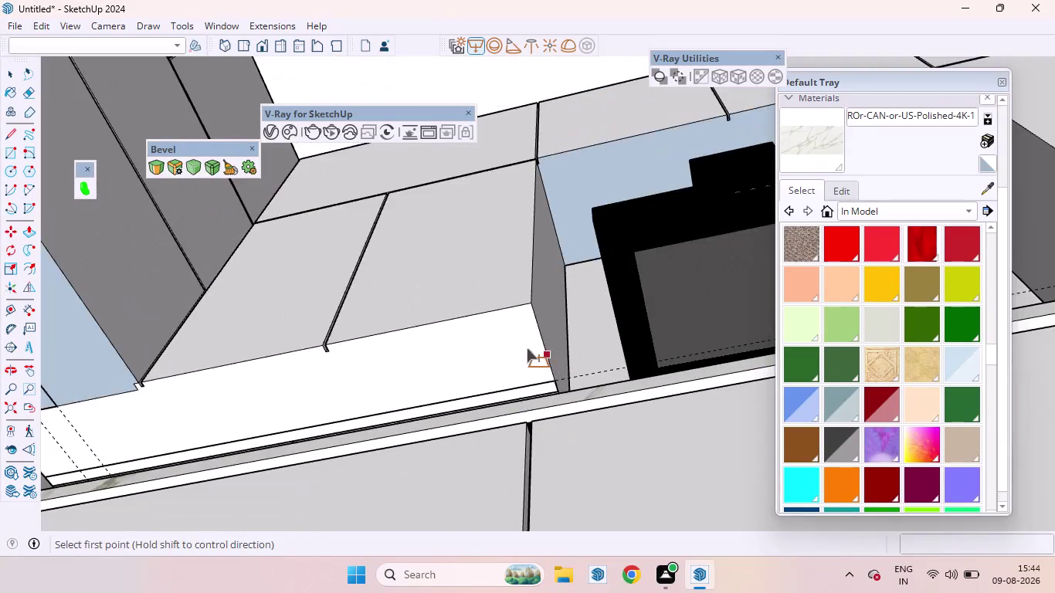
Orbit toward the back wall and select the pendant light under the wall cabinet.
scroll(down, 3)
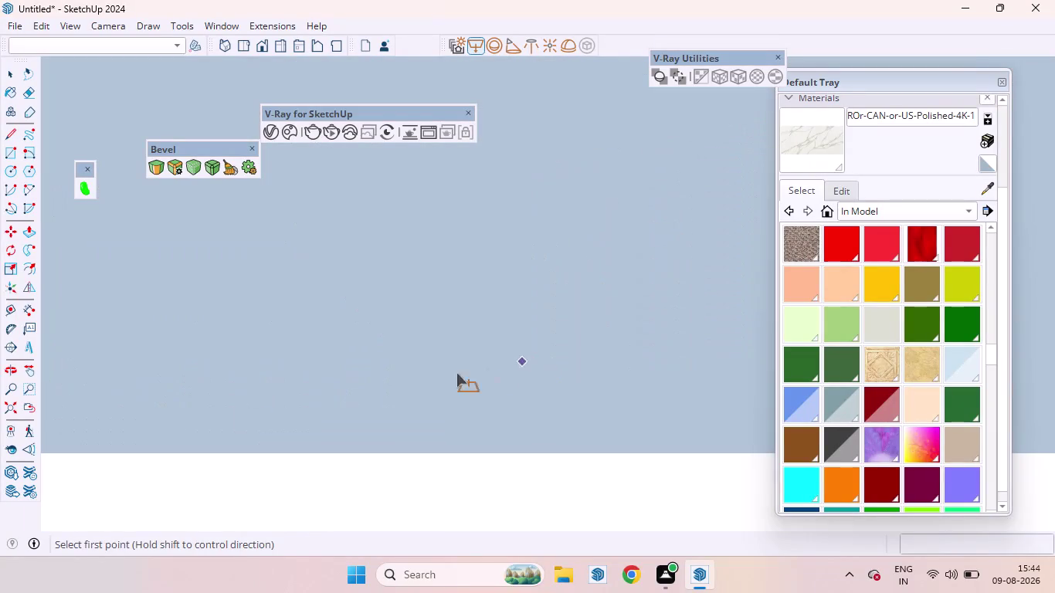
click(8, 400)
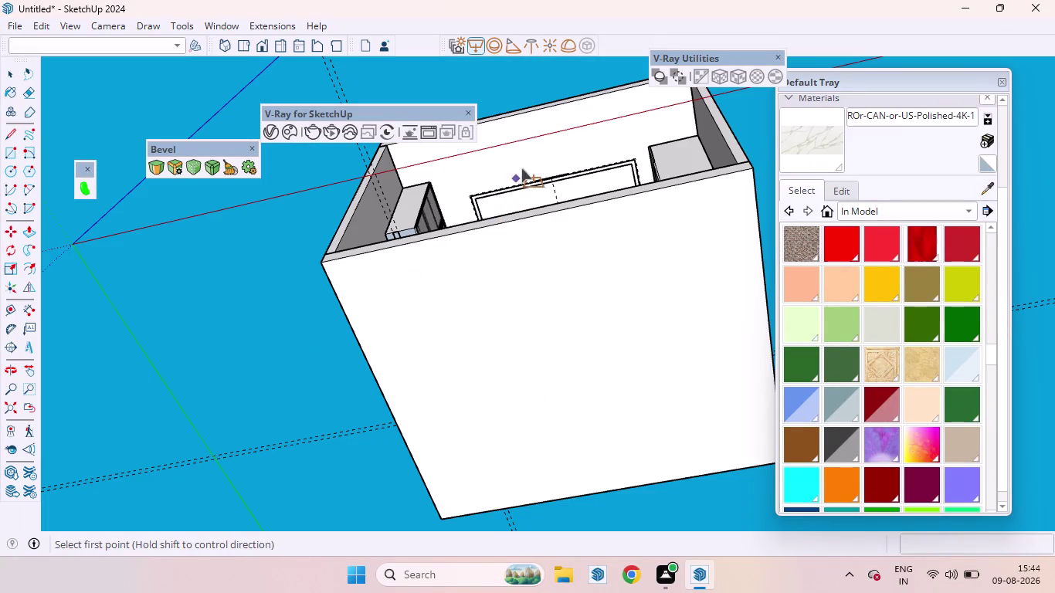
middle_drag(522, 168, 565, 366)
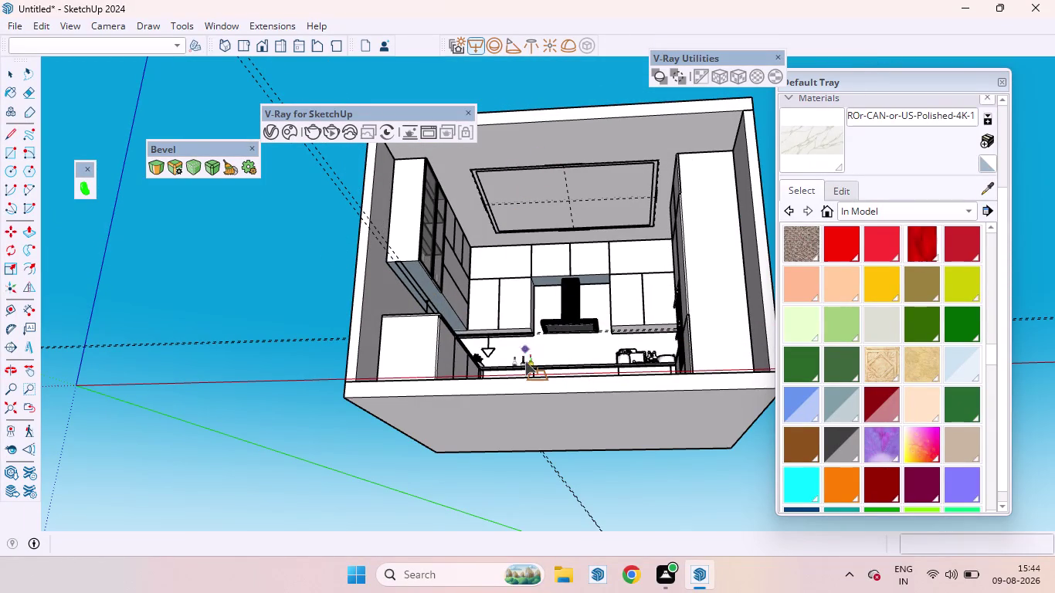
key(space)
scroll(up, 3)
scroll(down, 3)
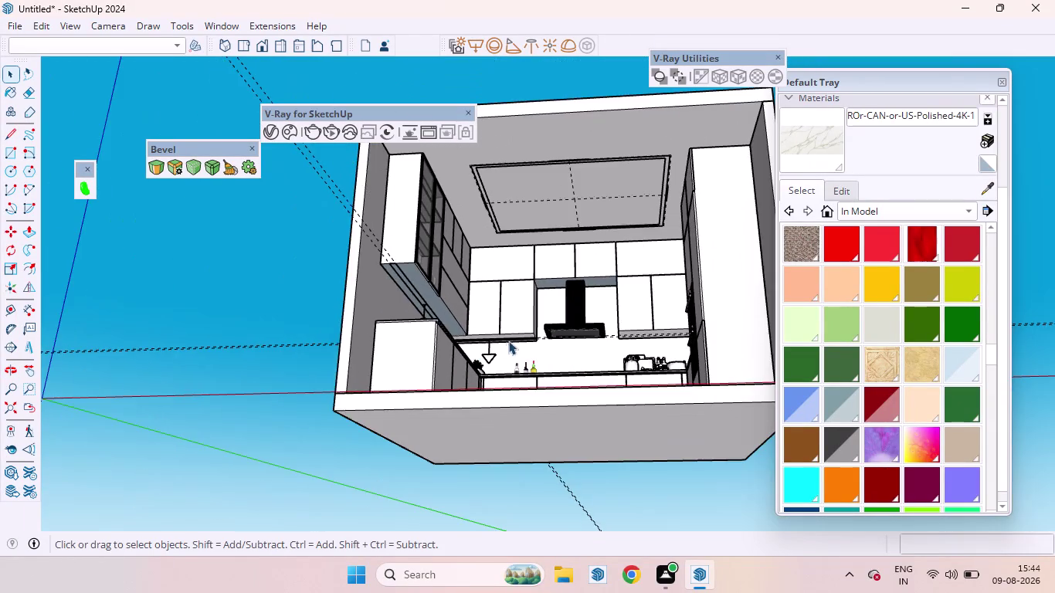
middle_drag(512, 339, 565, 469)
scroll(up, 3)
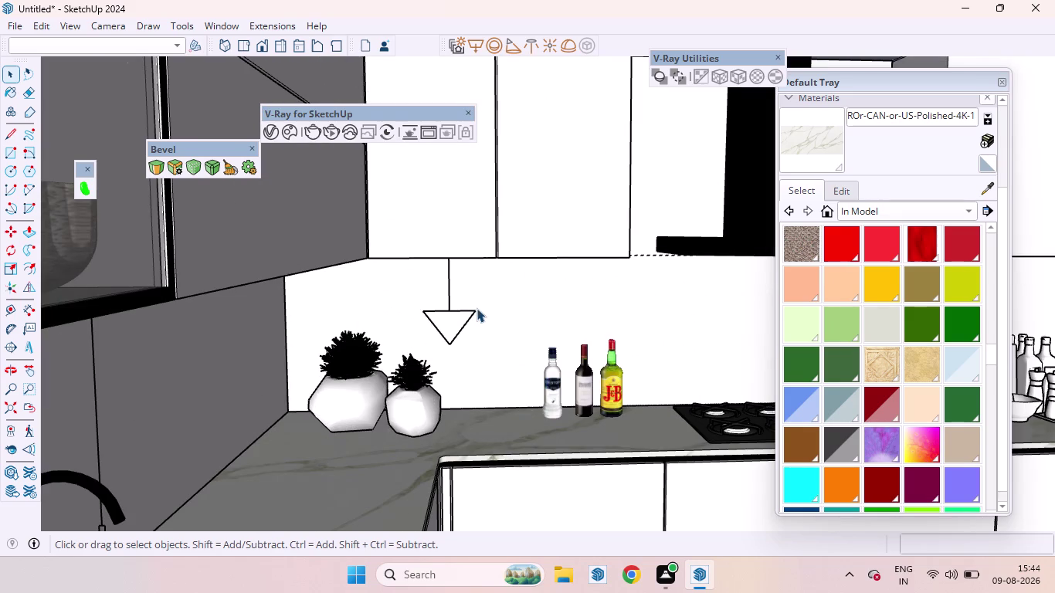
click(472, 311)
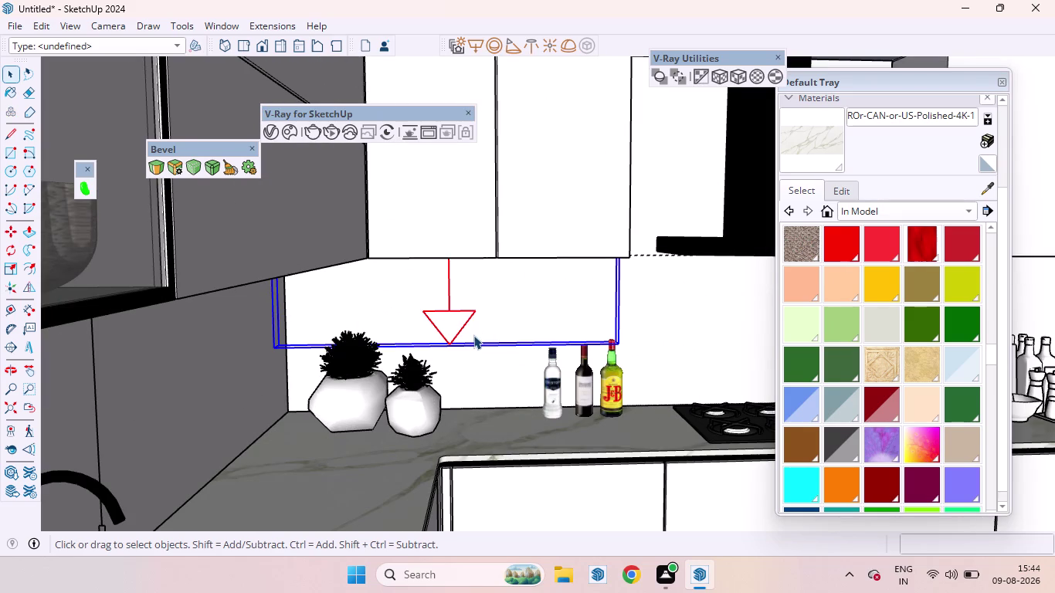
click(474, 335)
Start moving the pendant from its cord top, then cancel the unfinished copy.
key(m)
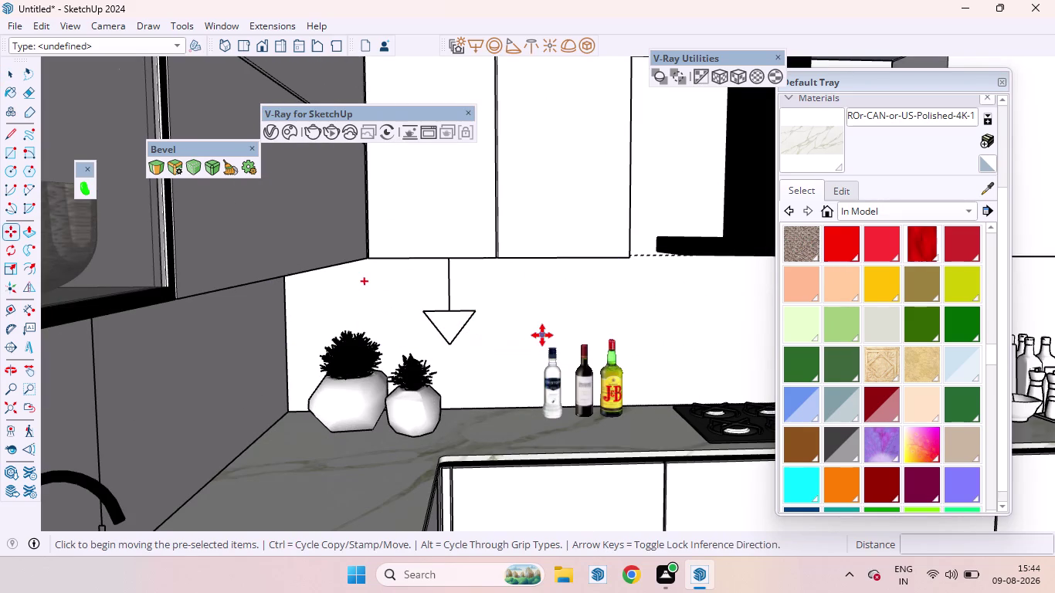
scroll(down, 3)
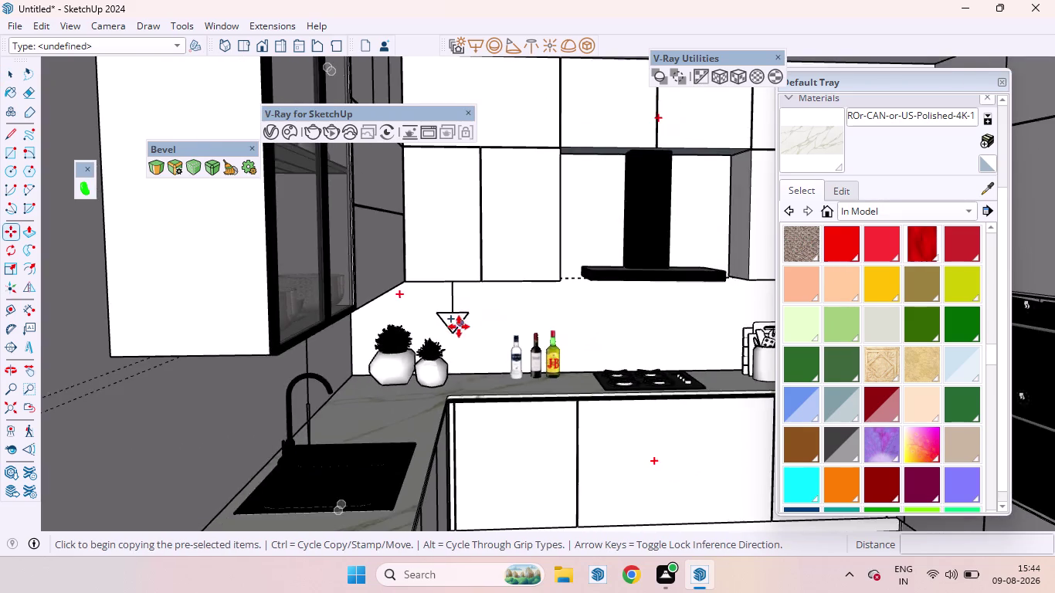
middle_drag(459, 327, 446, 245)
scroll(up, 3)
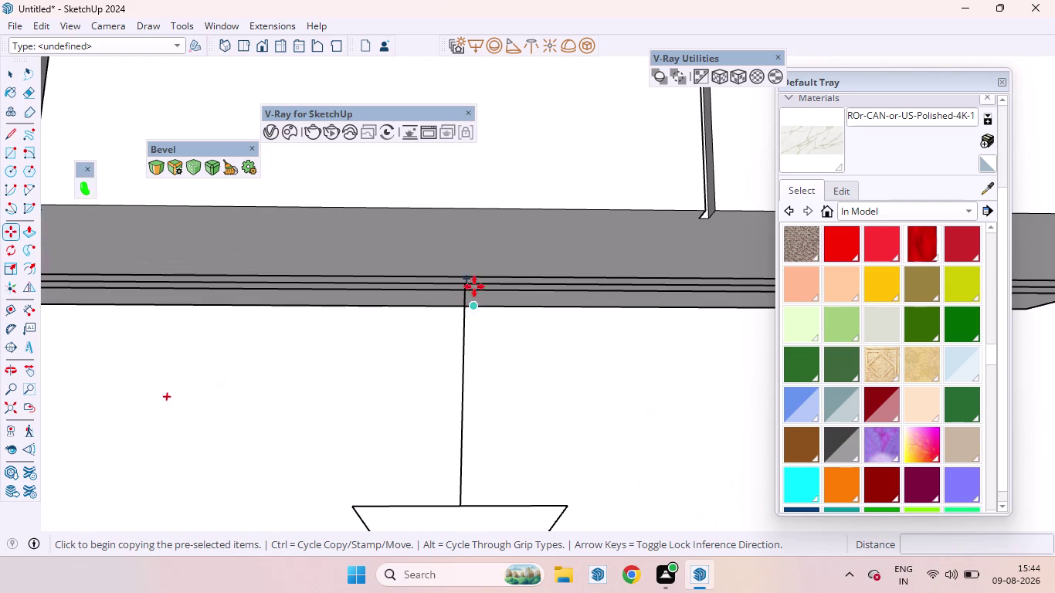
click(462, 281)
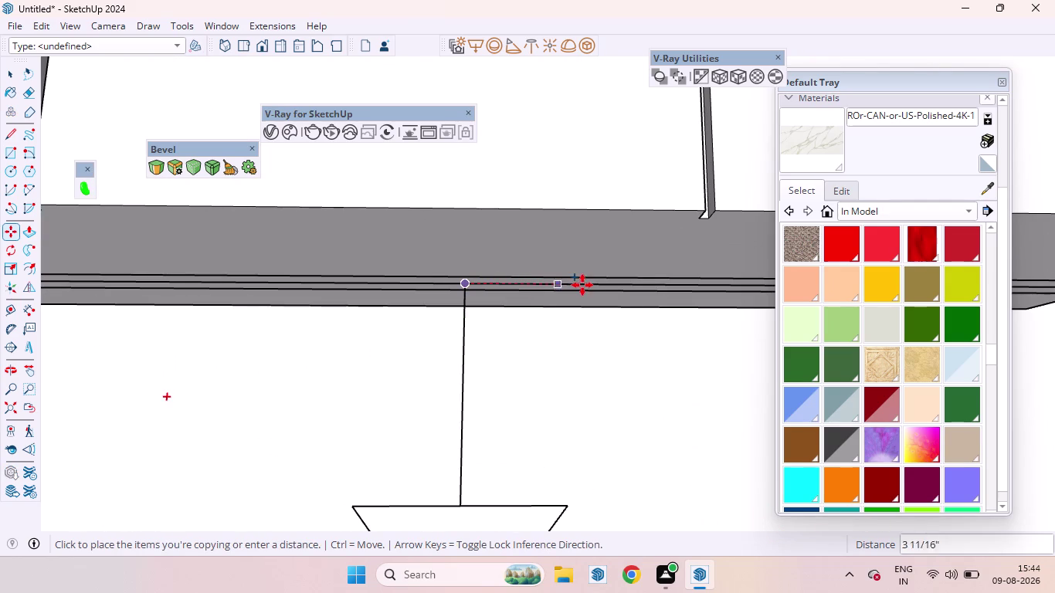
scroll(down, 3)
scroll(down, 3)
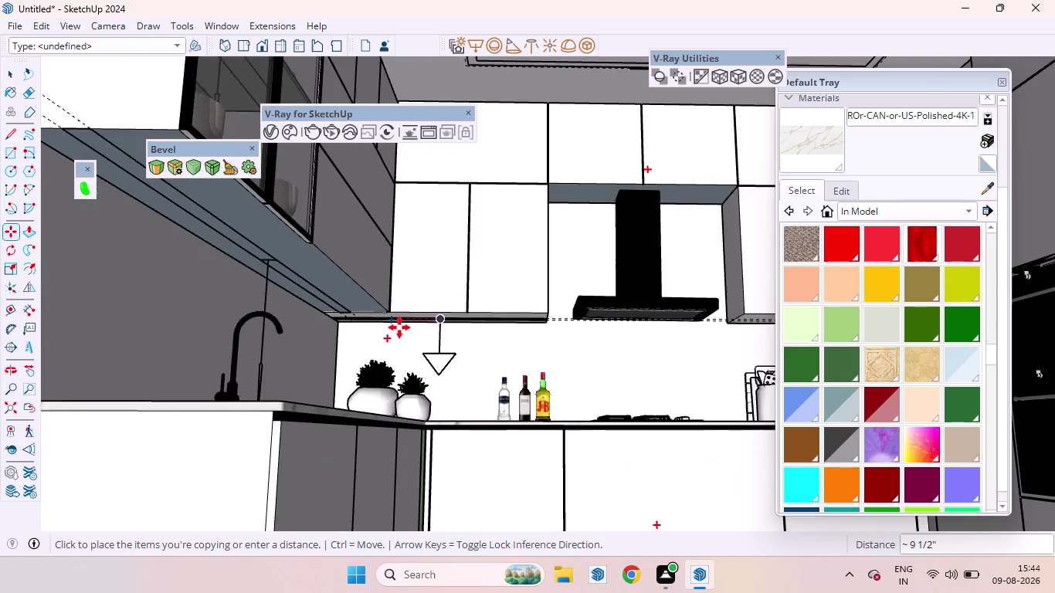
scroll(down, 3)
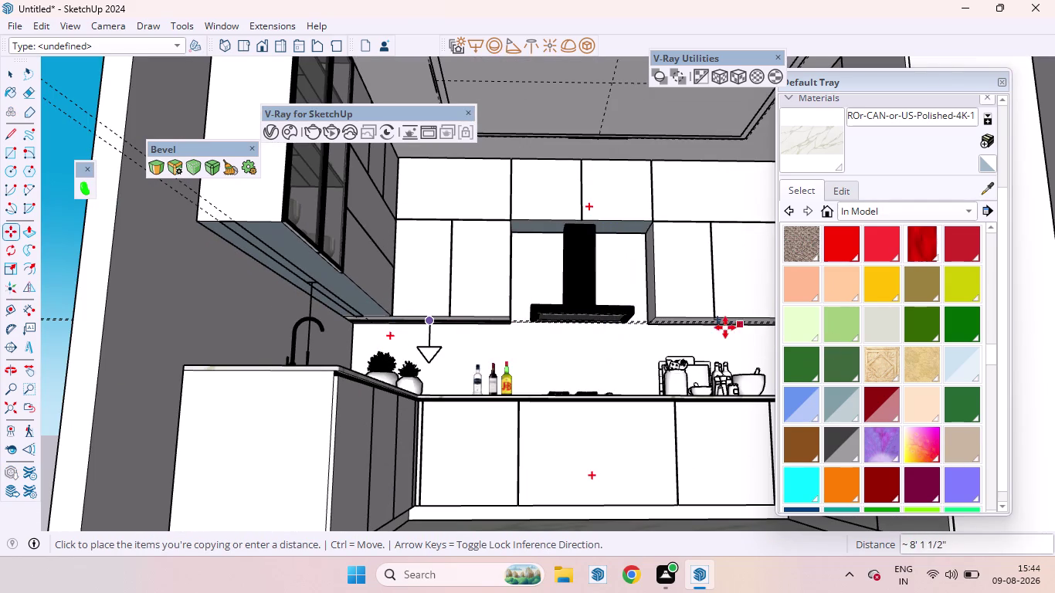
scroll(up, 3)
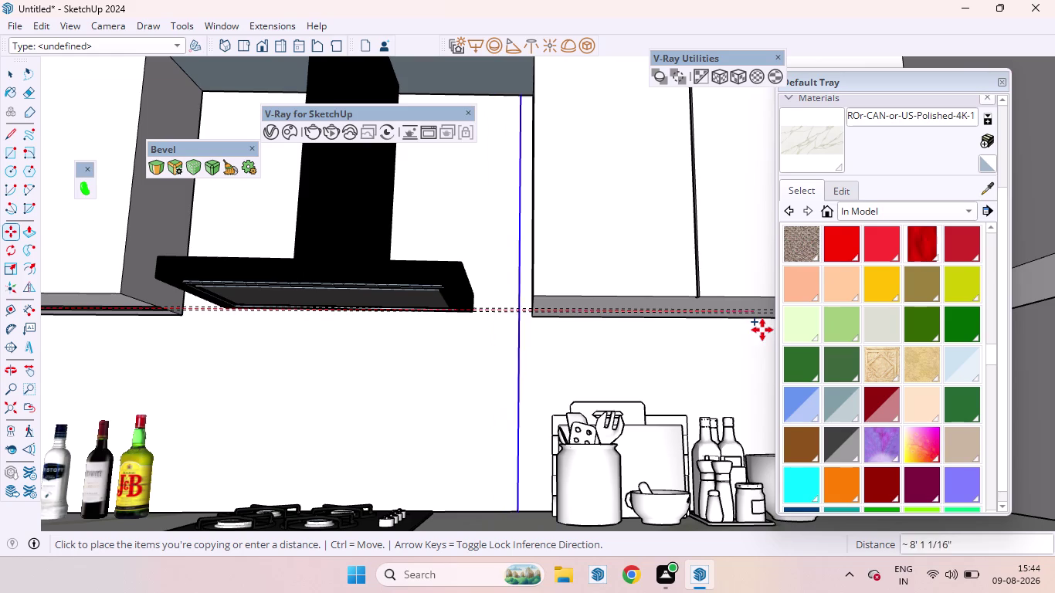
scroll(down, 3)
key(space)
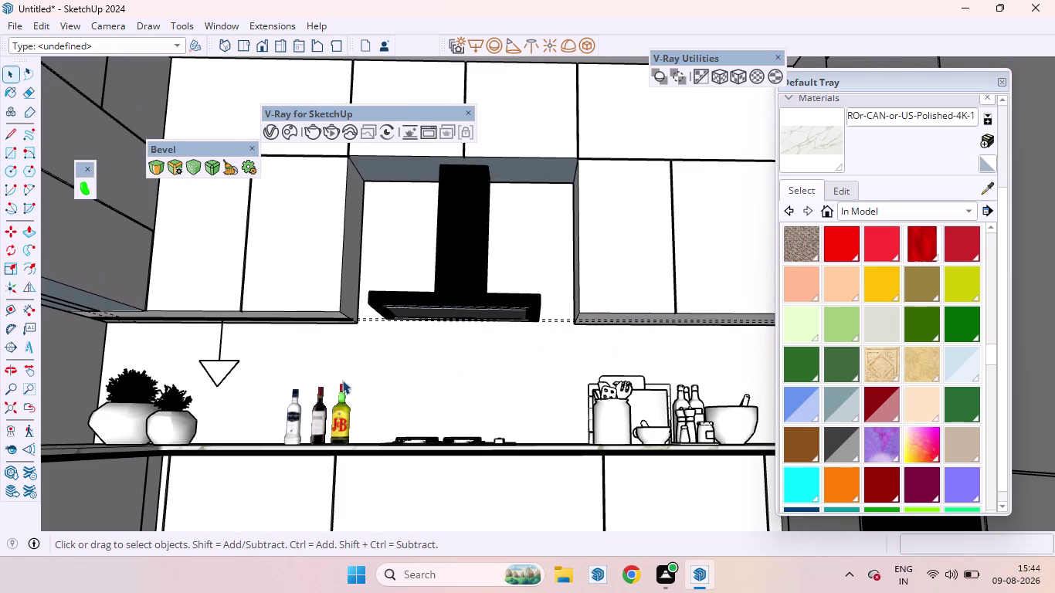
Reselect the whole pendant fixture and pick it up by its cord top with Move.
click(218, 361)
click(219, 361)
key(m)
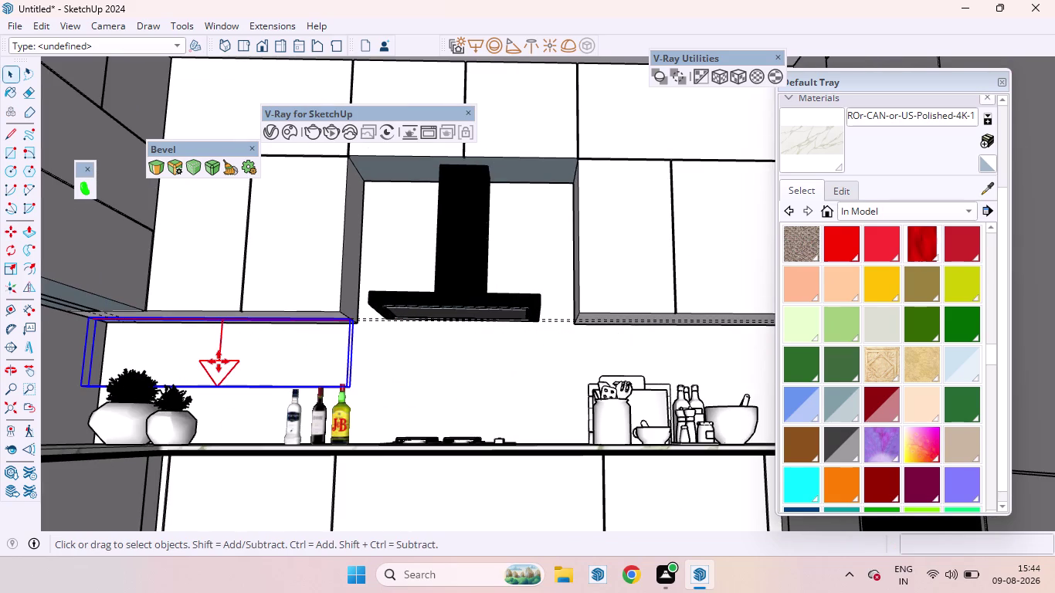
click(224, 327)
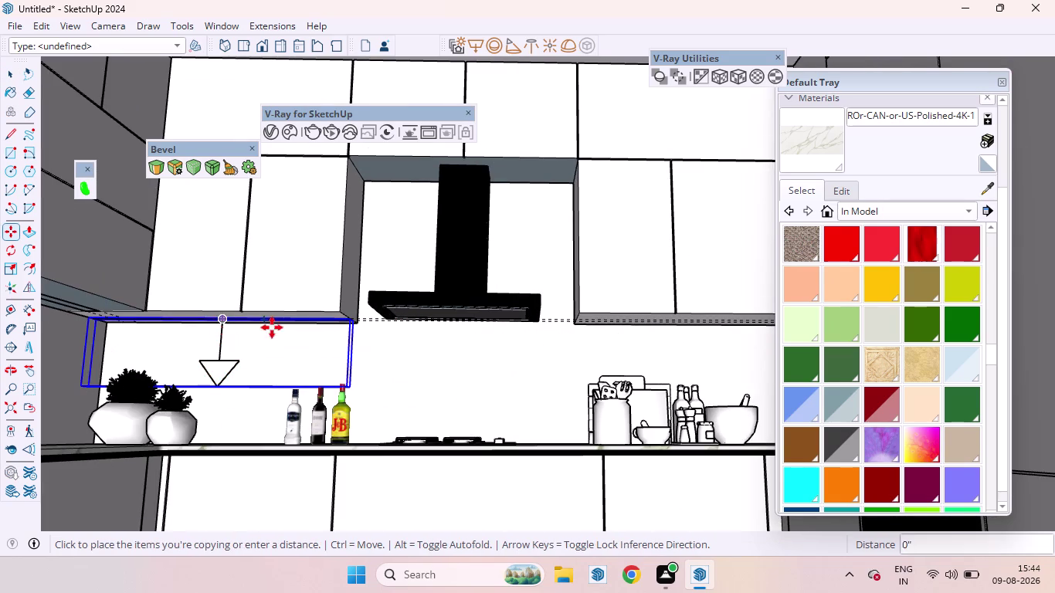
scroll(down, 3)
scroll(down, 3)
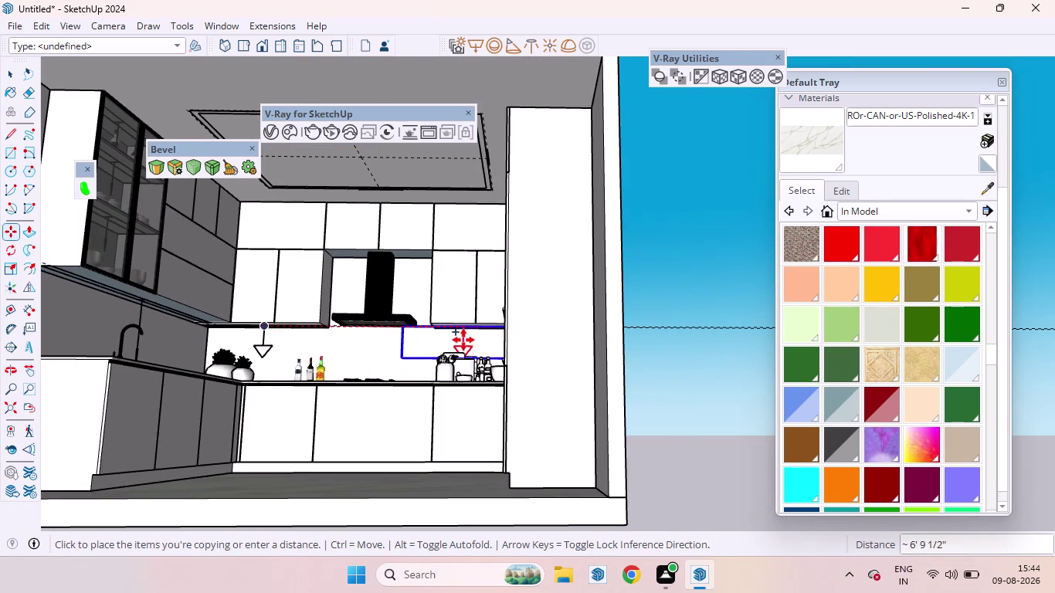
middle_drag(472, 346, 639, 473)
scroll(up, 3)
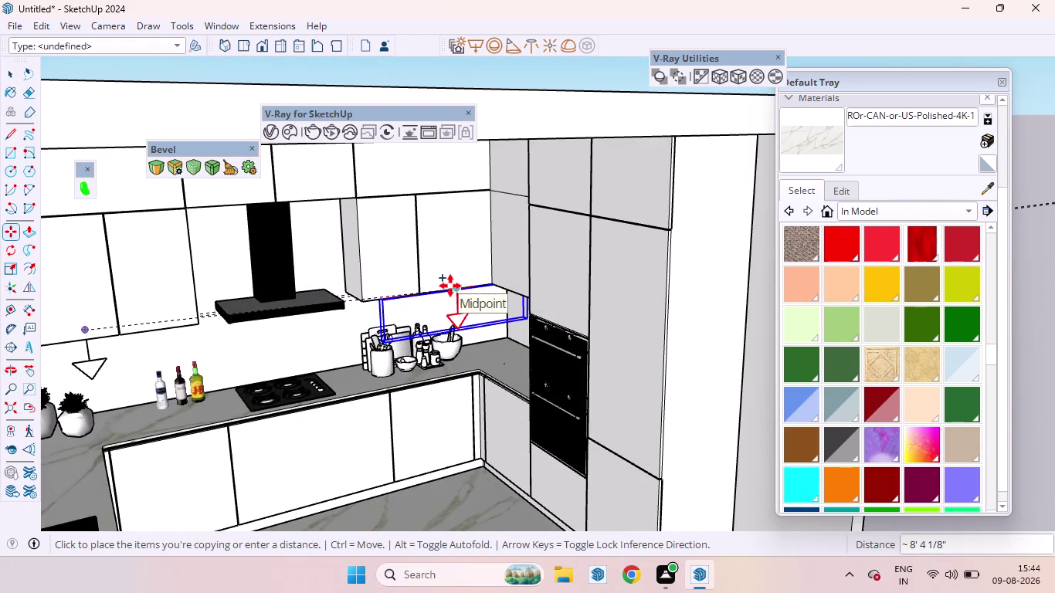
Place a copy of the light under the right-hand wall cabinets beside the oven.
key(Right)
scroll(up, 3)
middle_drag(471, 340, 413, 252)
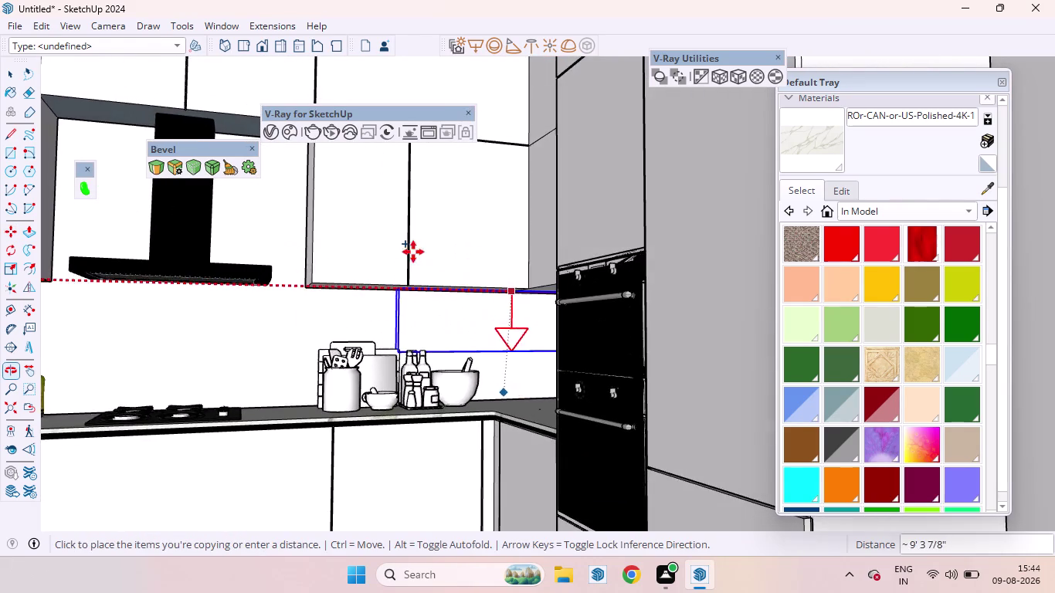
scroll(up, 3)
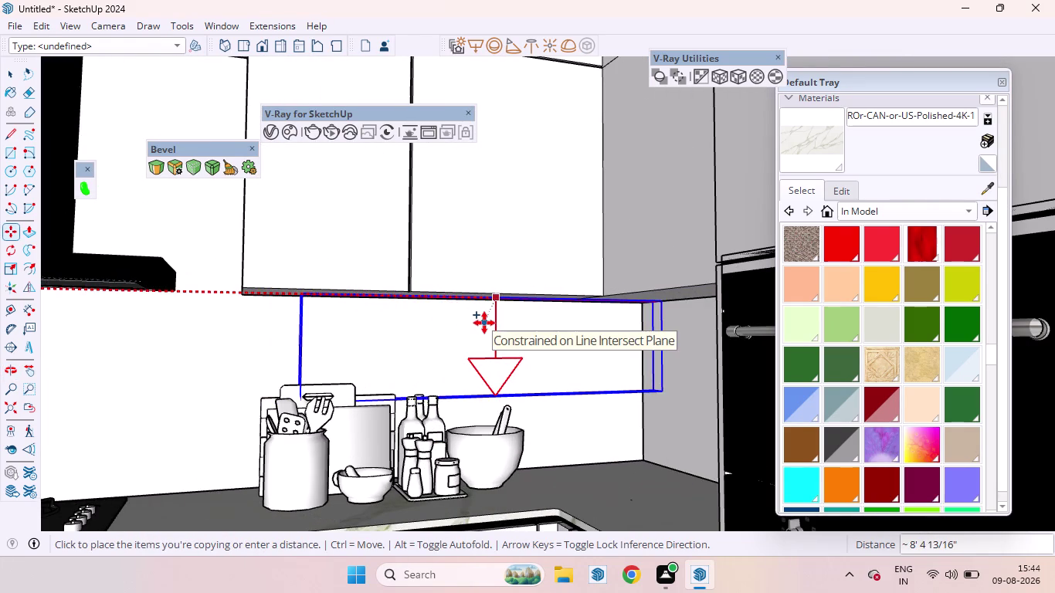
click(485, 323)
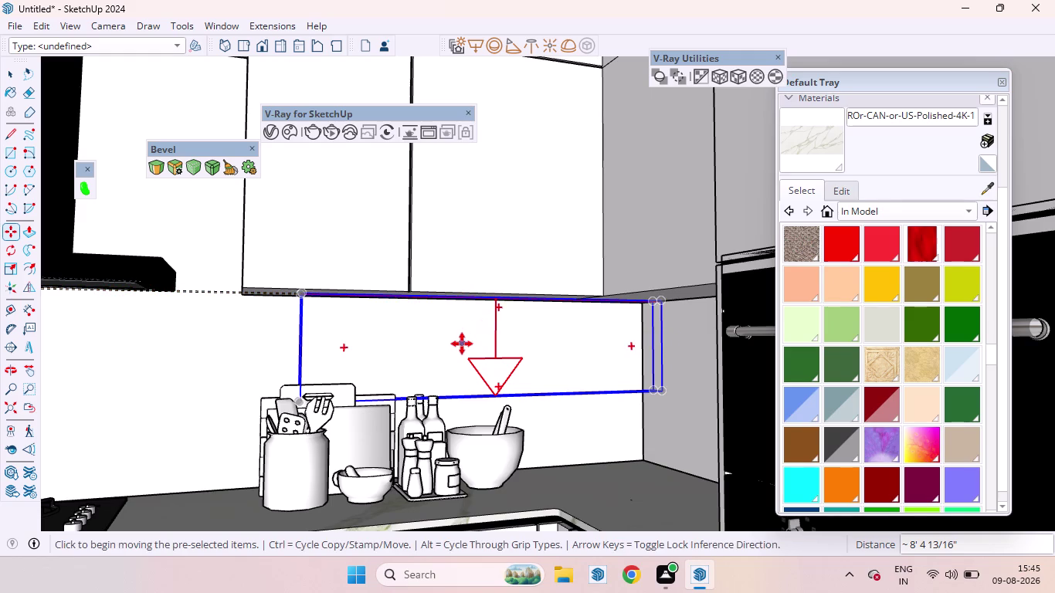
key(space)
Scale the copied light fixture sideways toward the cooker hood to span the cabinet run.
key(s)
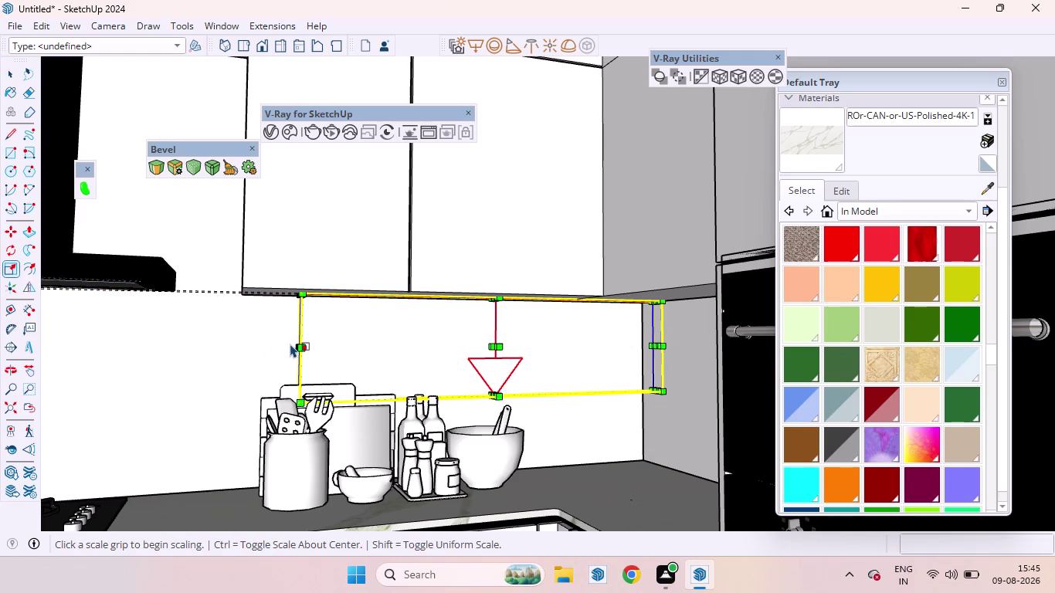
middle_drag(289, 343, 389, 397)
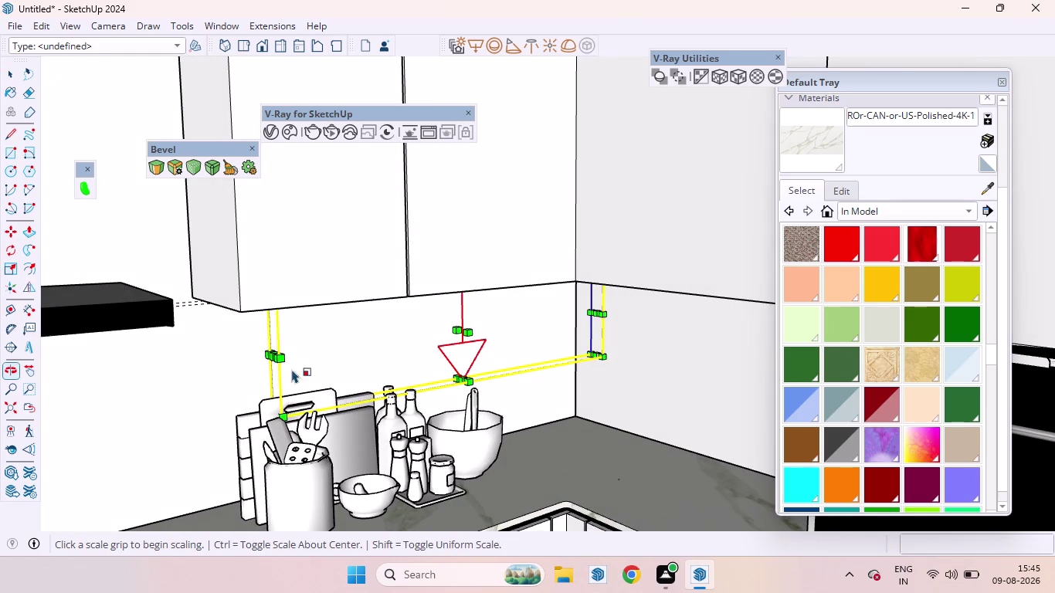
drag(270, 352, 269, 352)
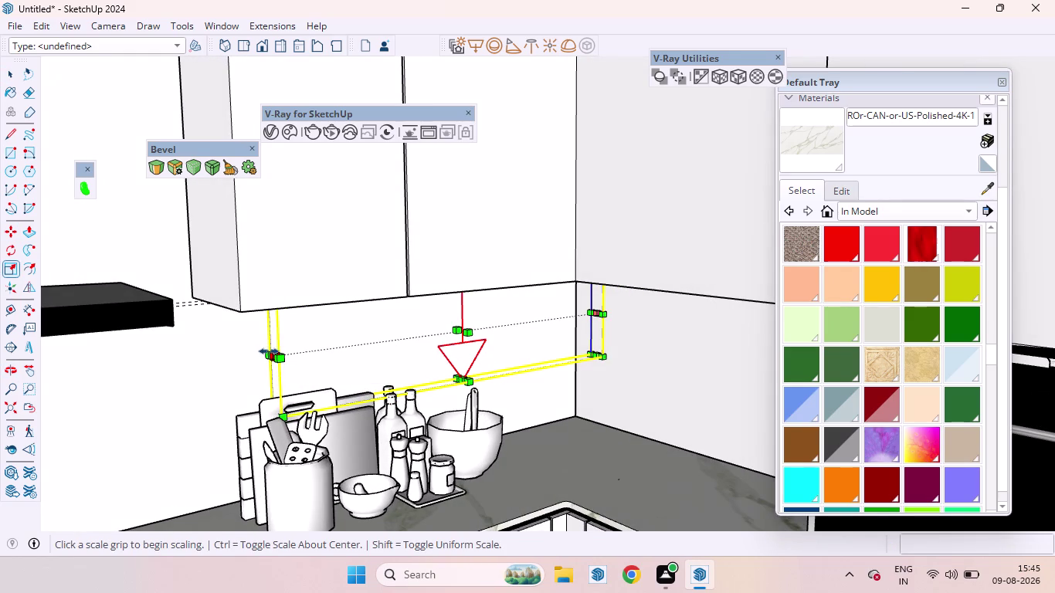
drag(269, 351, 200, 300)
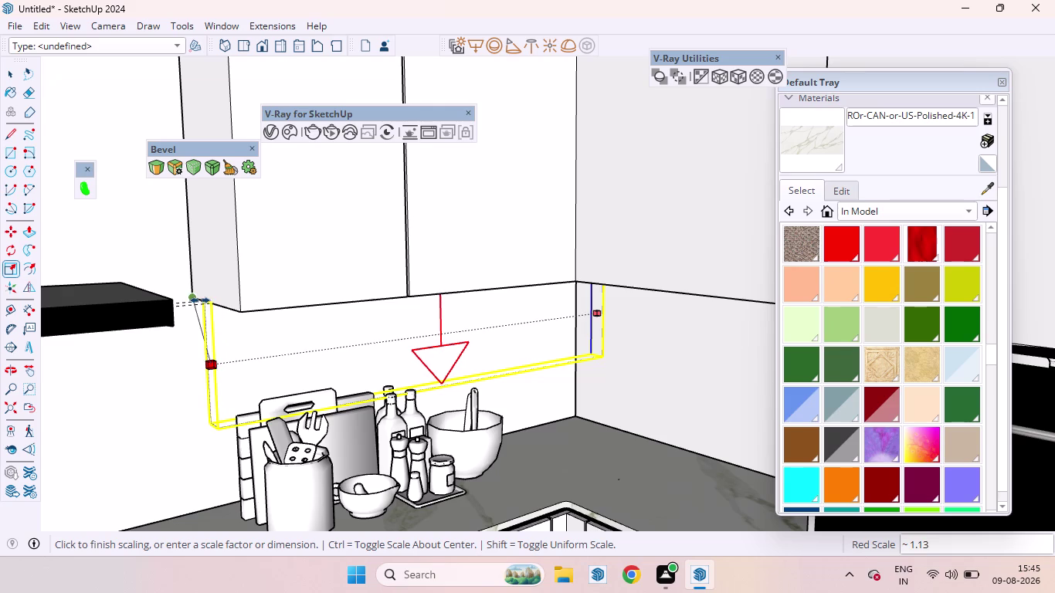
drag(200, 300, 208, 302)
key(space)
scroll(down, 3)
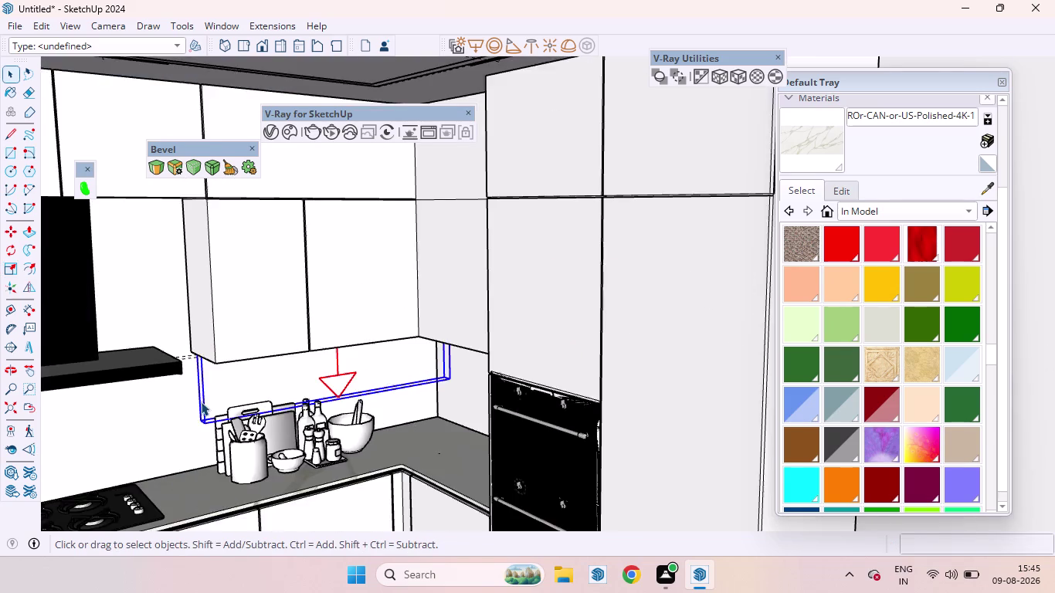
scroll(down, 3)
middle_drag(201, 393, 135, 280)
scroll(down, 3)
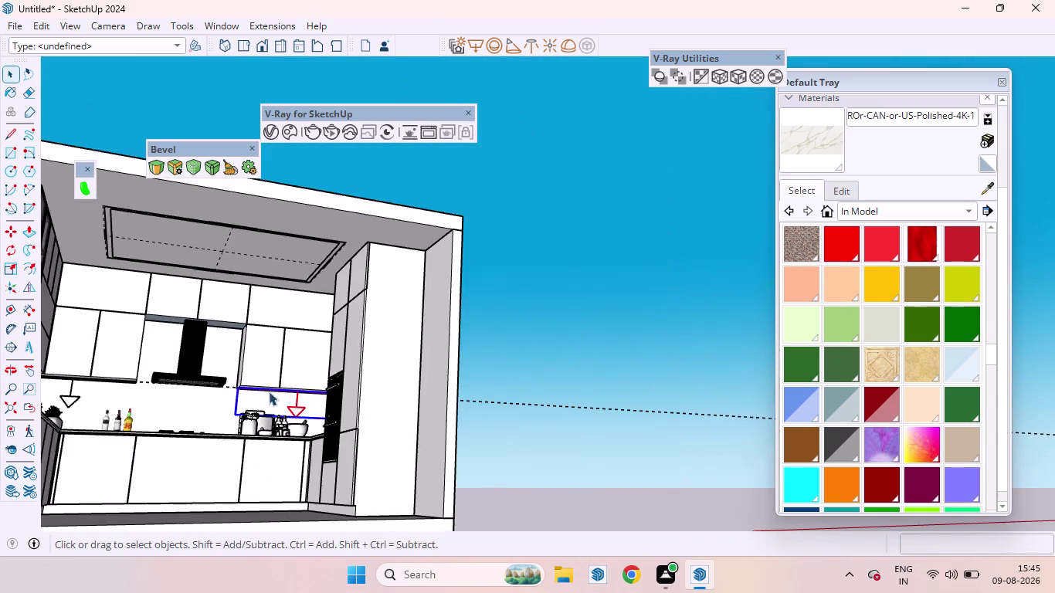
scroll(down, 3)
key(space)
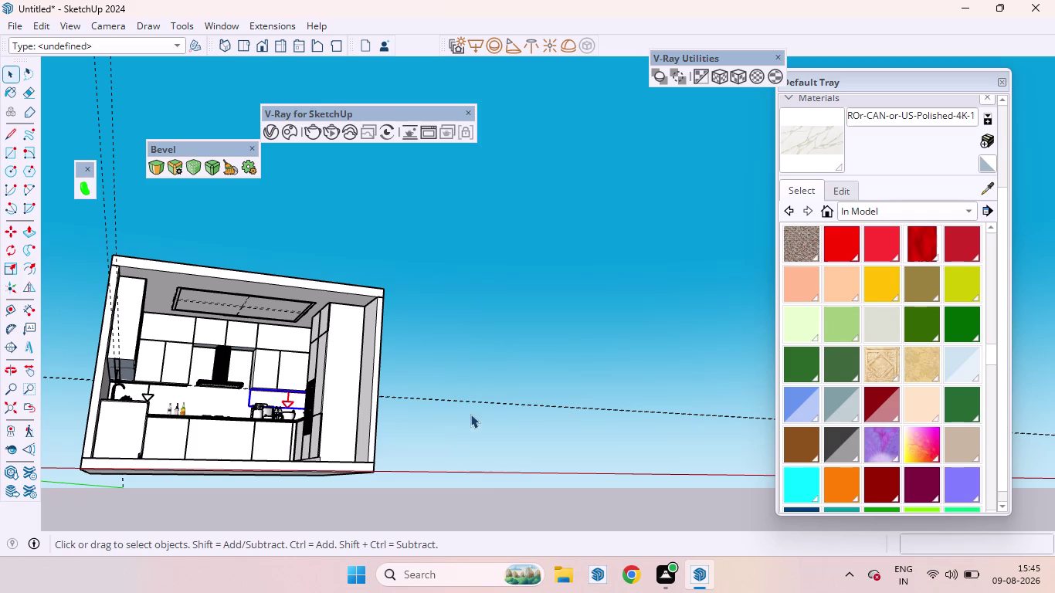
click(470, 414)
scroll(down, 3)
middle_drag(268, 380, 264, 415)
scroll(up, 3)
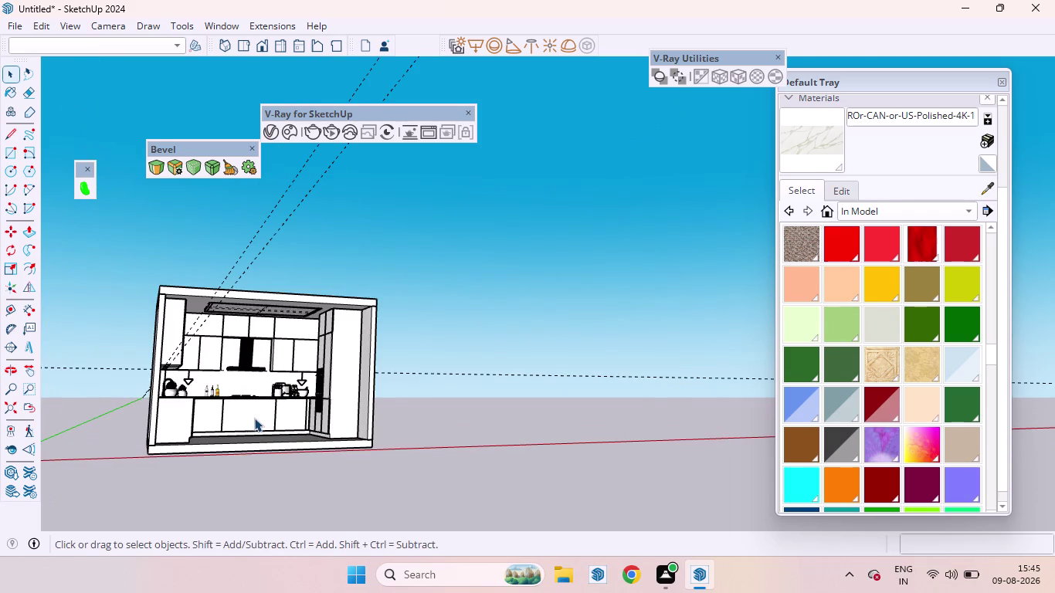
scroll(down, 3)
scroll(up, 3)
scroll(up, 3)
middle_drag(348, 456, 347, 477)
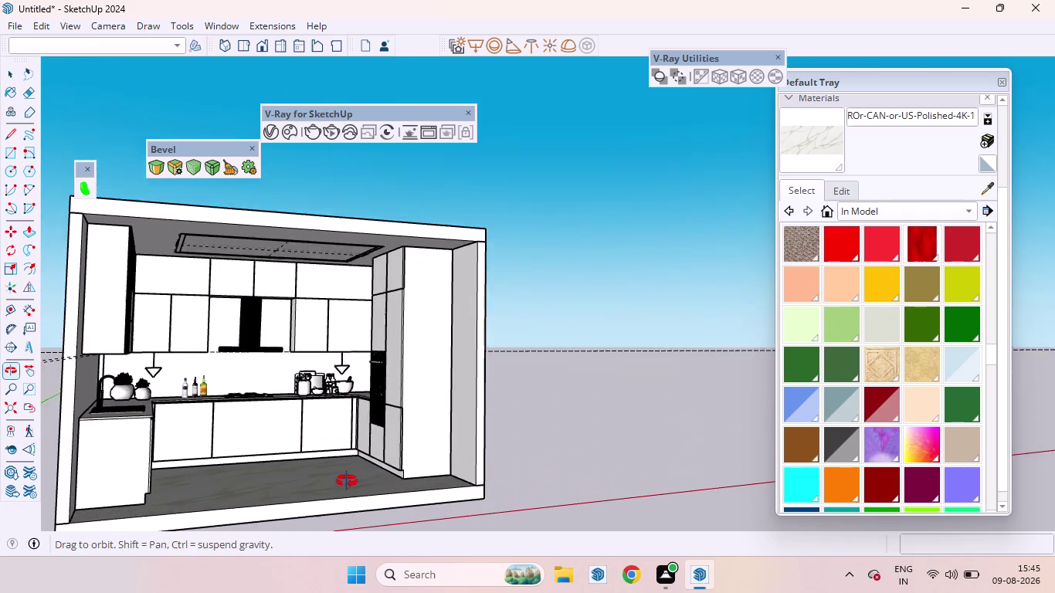
middle_drag(347, 477, 347, 481)
scroll(up, 3)
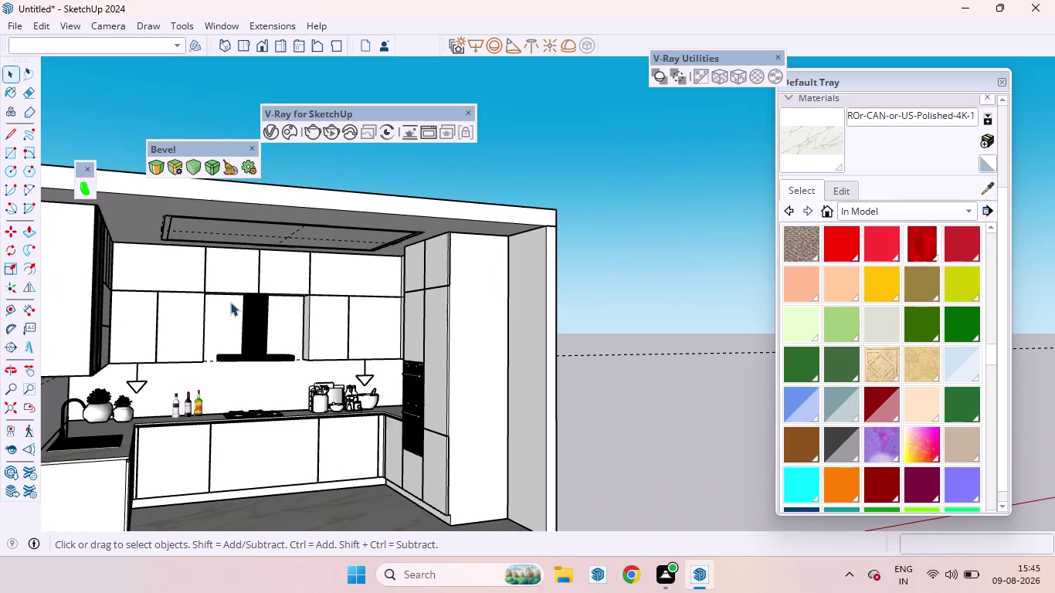
scroll(down, 3)
middle_drag(250, 342, 155, 350)
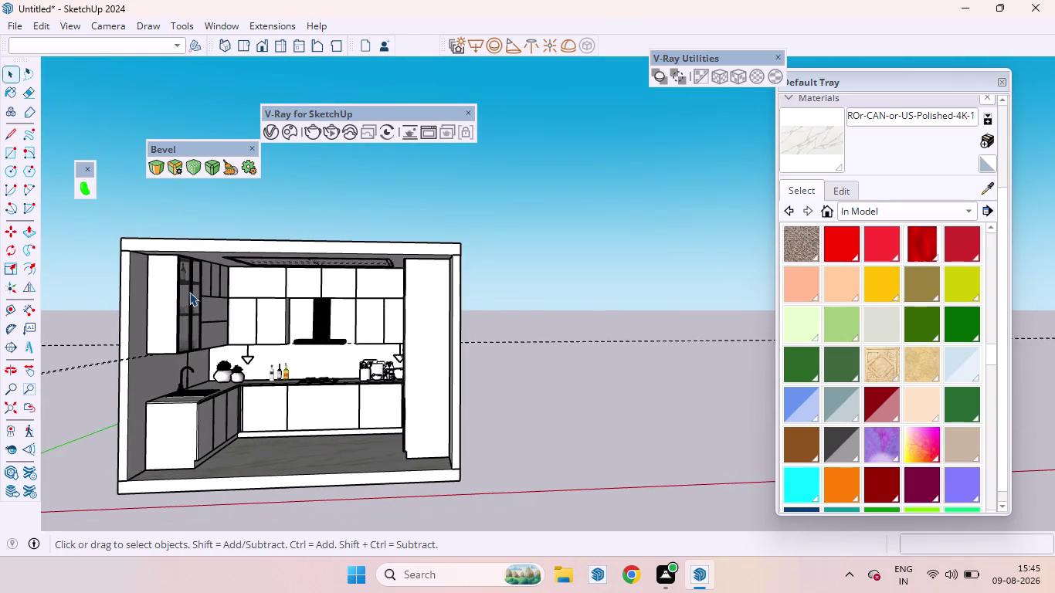
scroll(up, 3)
scroll(up, 3)
scroll(up, 3)
middle_drag(242, 373, 242, 374)
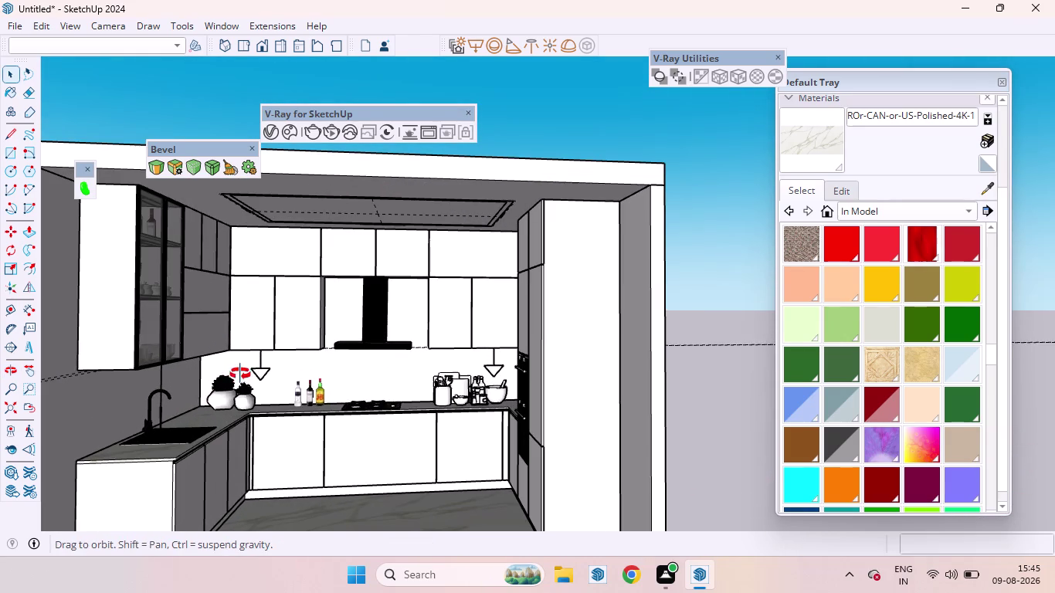
middle_drag(242, 374, 116, 359)
scroll(down, 3)
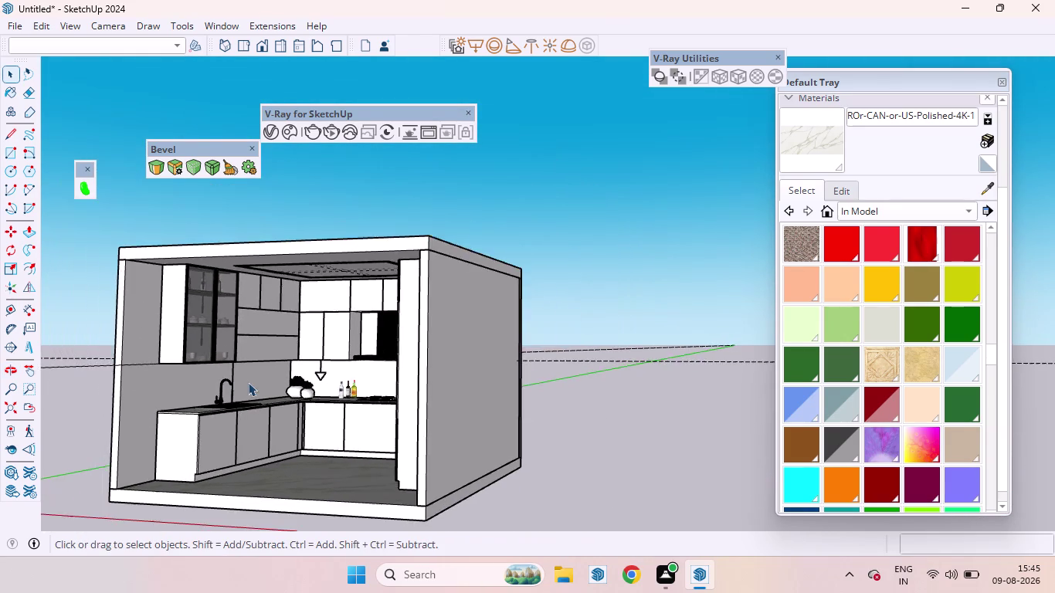
middle_drag(252, 387, 387, 493)
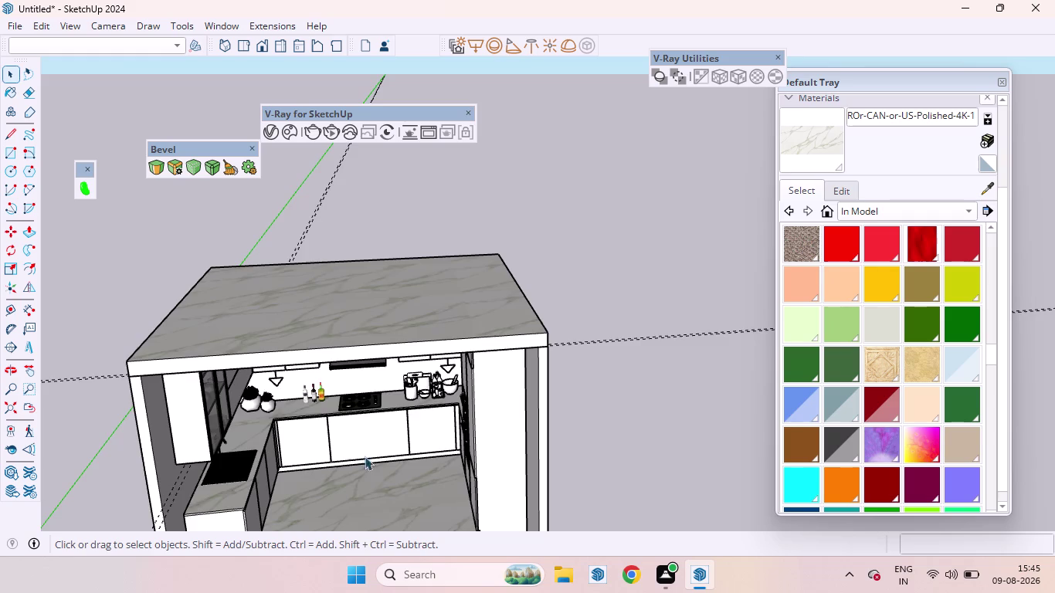
scroll(down, 3)
middle_drag(340, 423, 324, 260)
click(630, 583)
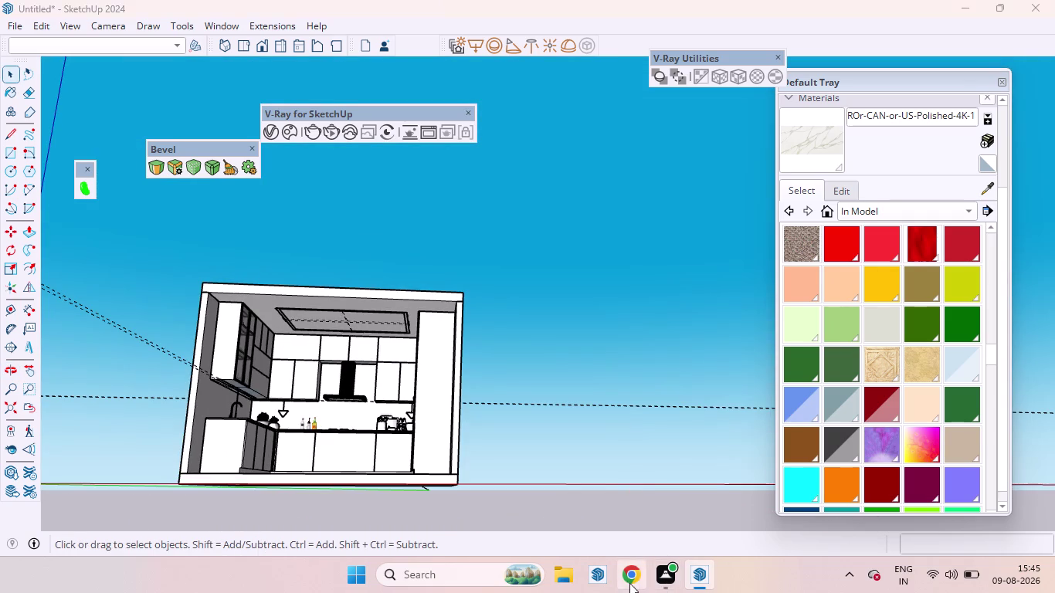